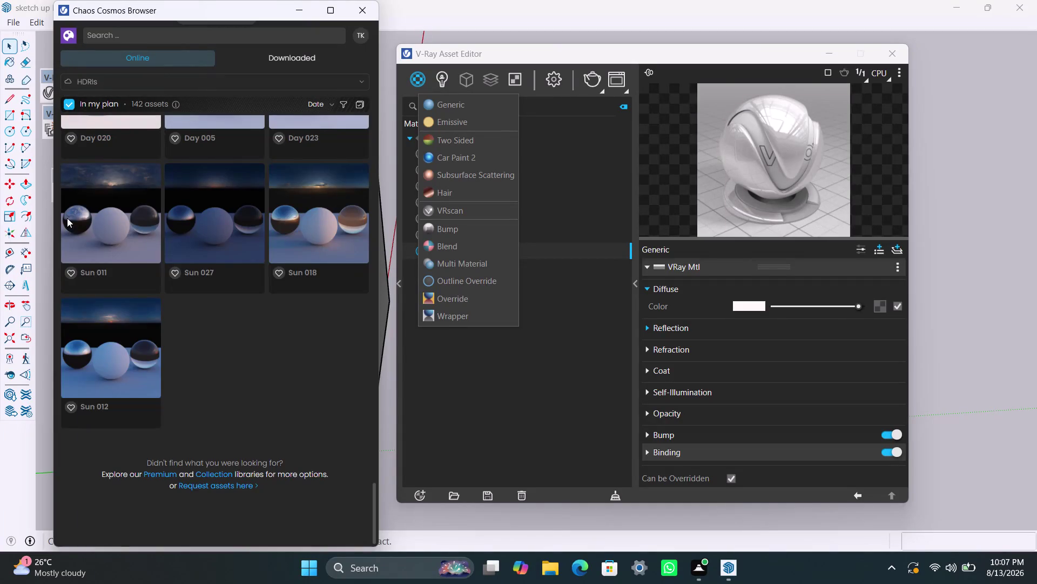
Scroll up the 142-asset HDRI list from the Sun and Day skies to the NightSky and MorningSky thumbnails.
scroll(up, 3)
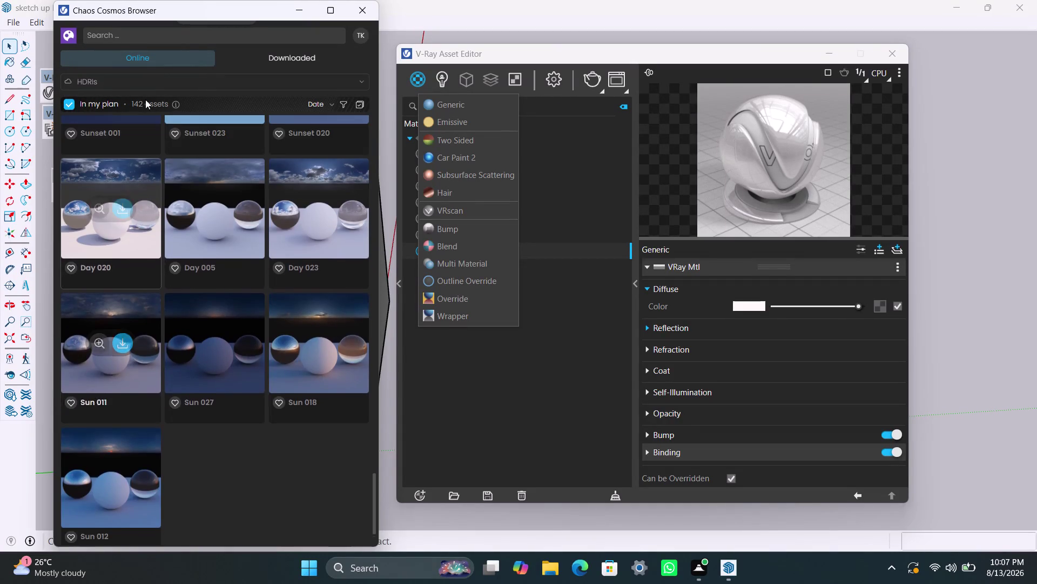
scroll(up, 3)
scroll(up, 3)
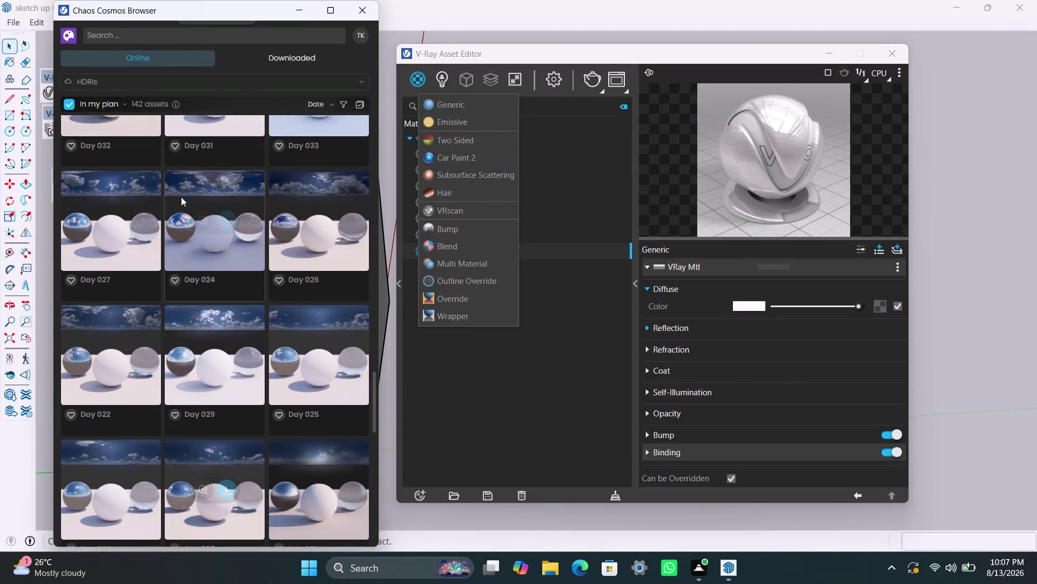
scroll(up, 3)
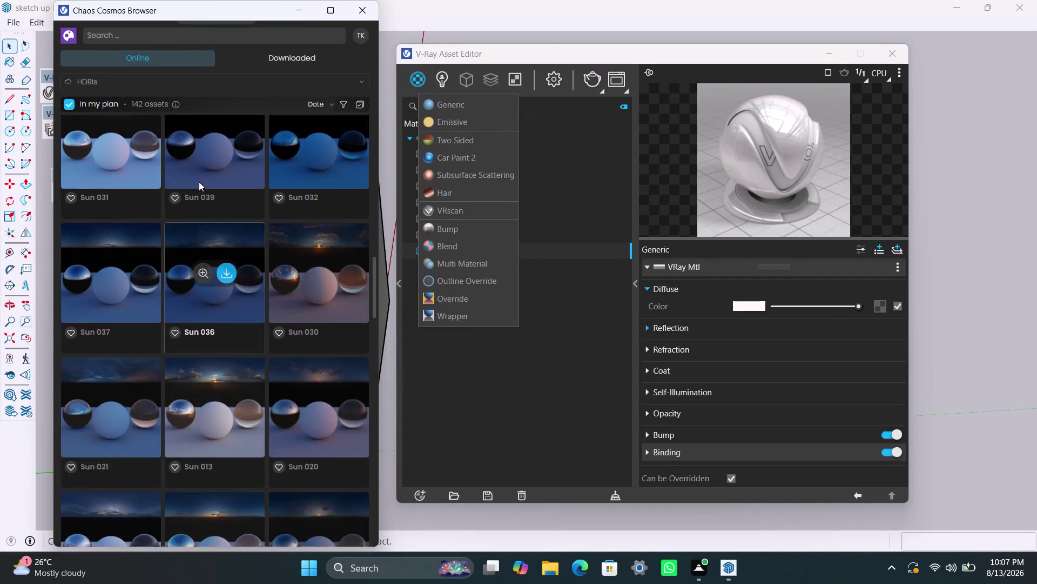
scroll(up, 3)
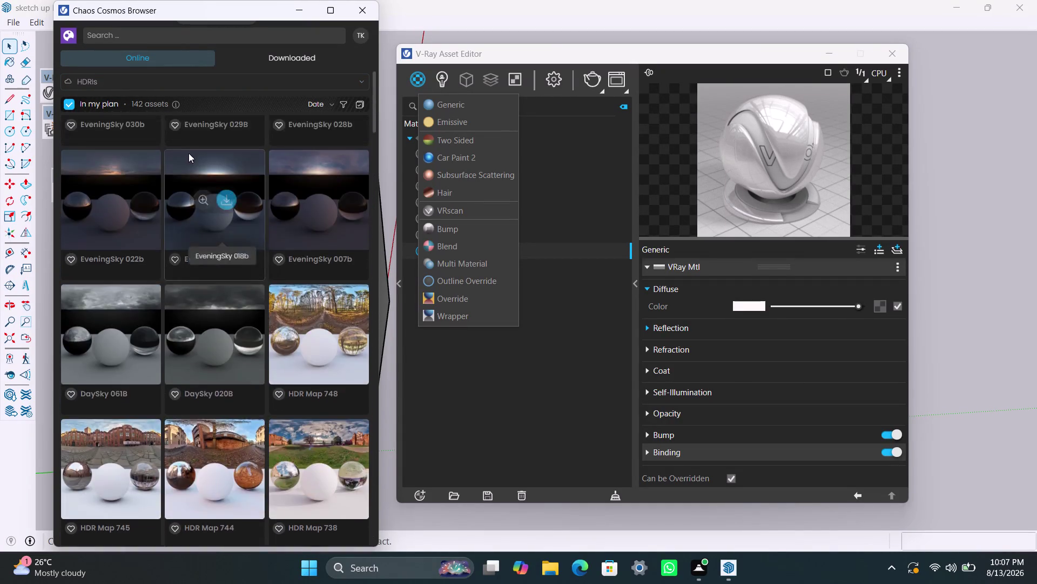
scroll(up, 3)
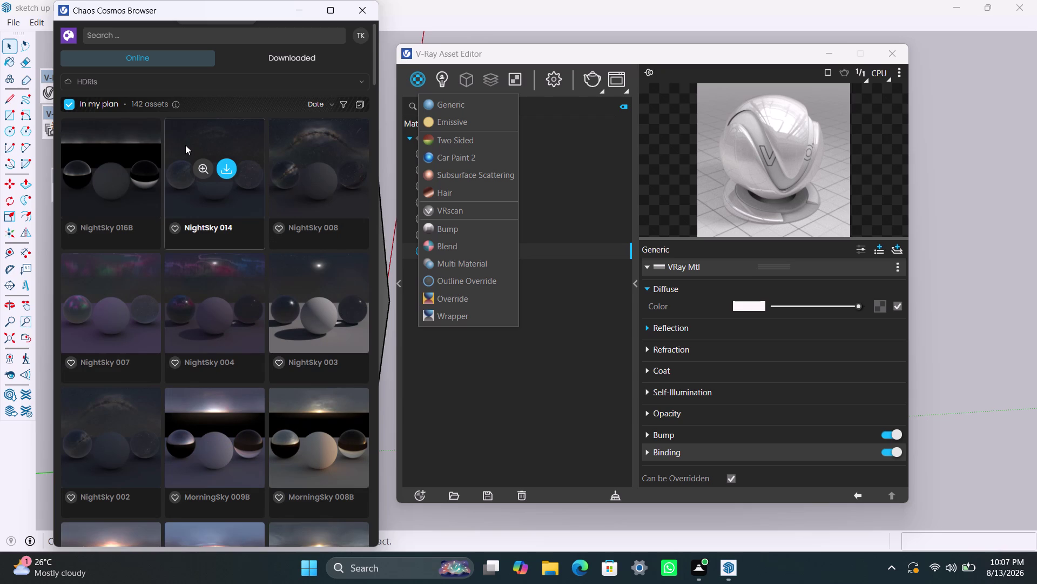